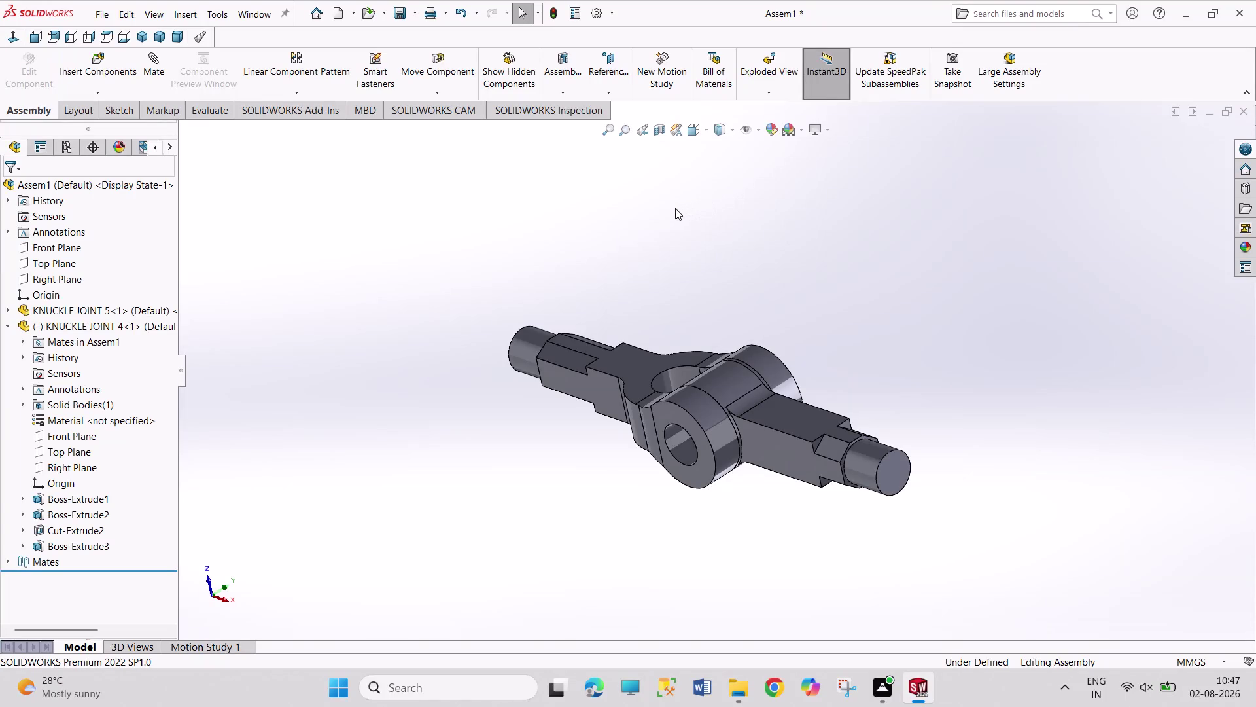
Angle-mate the KNUCKLE JOINT 4 Top Plane to the assembly Top Plane at 300 degrees.
click(77, 450)
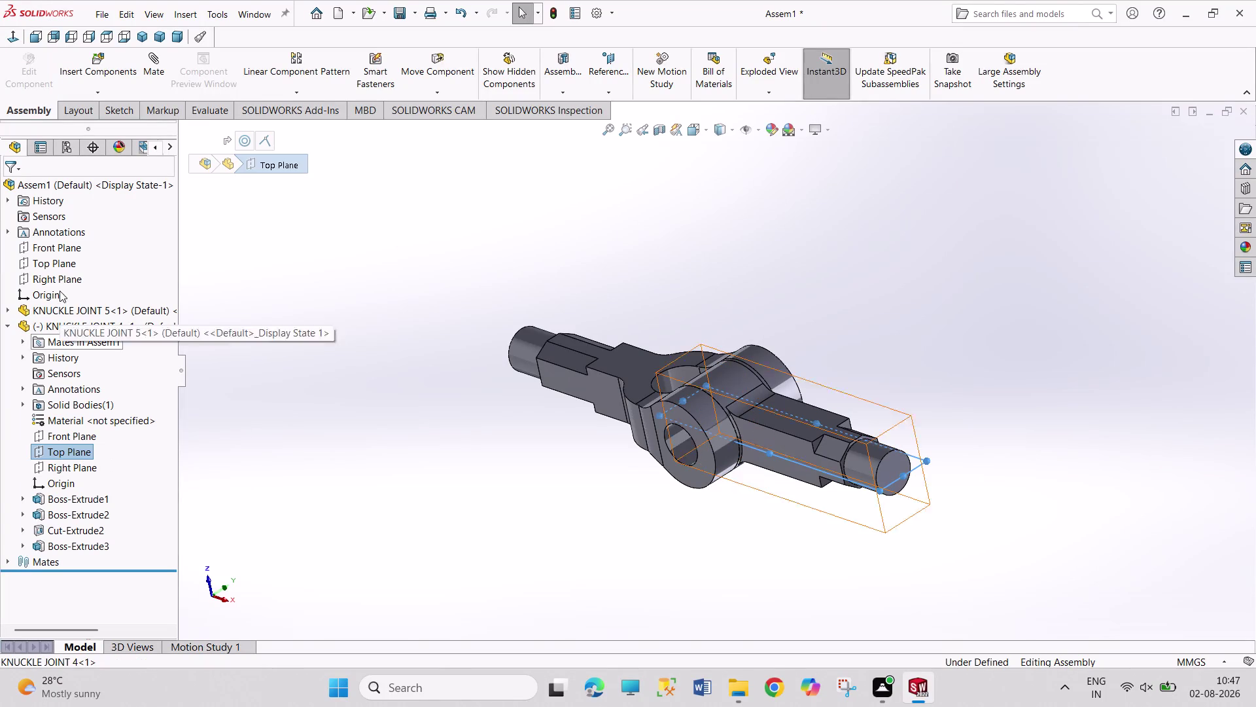
click(59, 262)
click(192, 269)
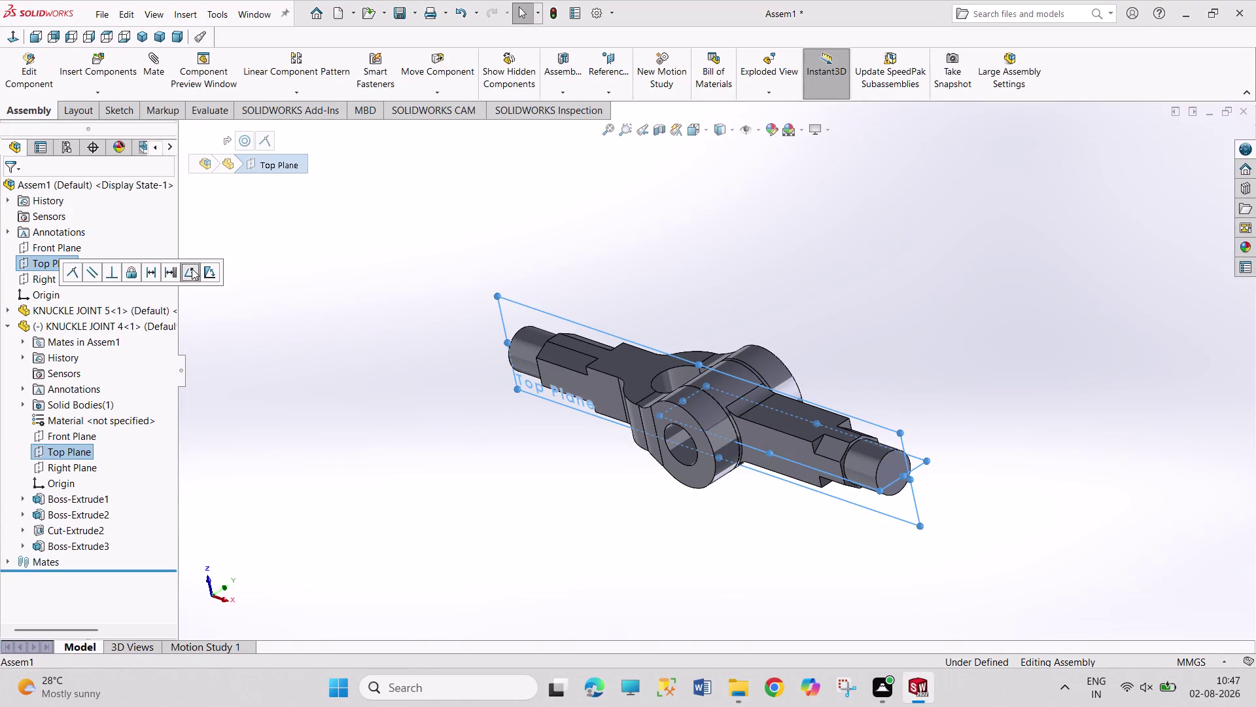
text(300)
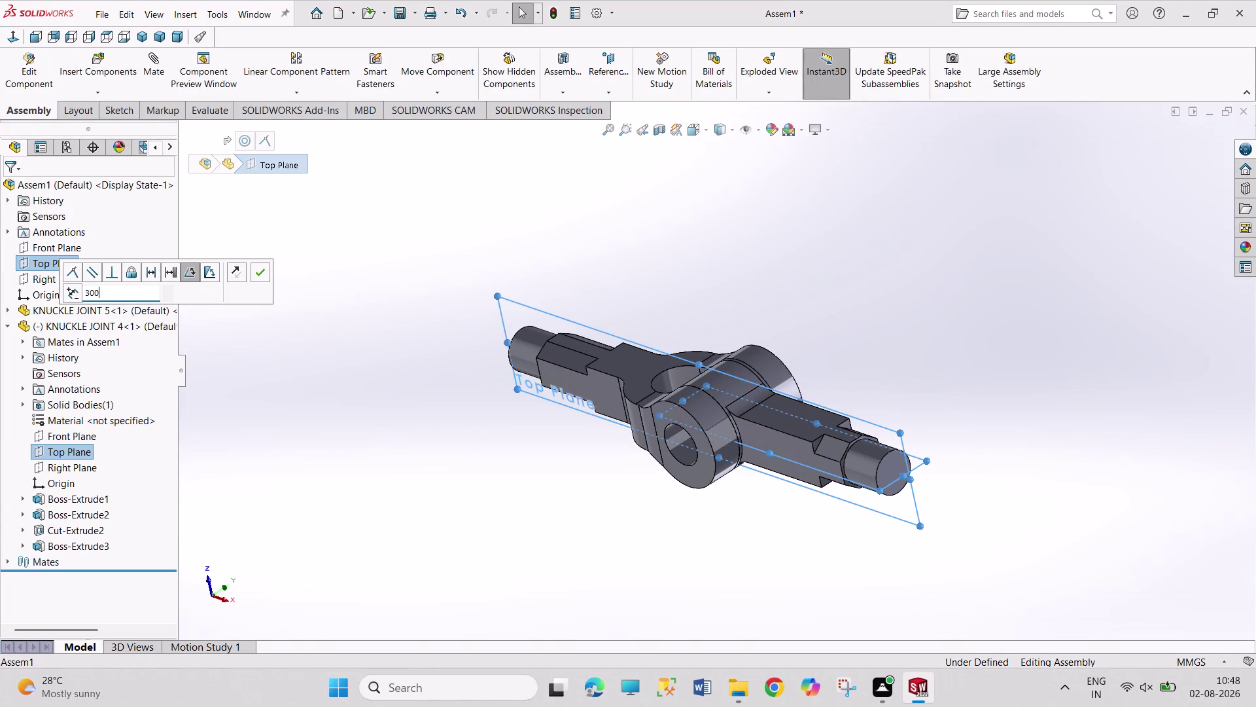
key(Return)
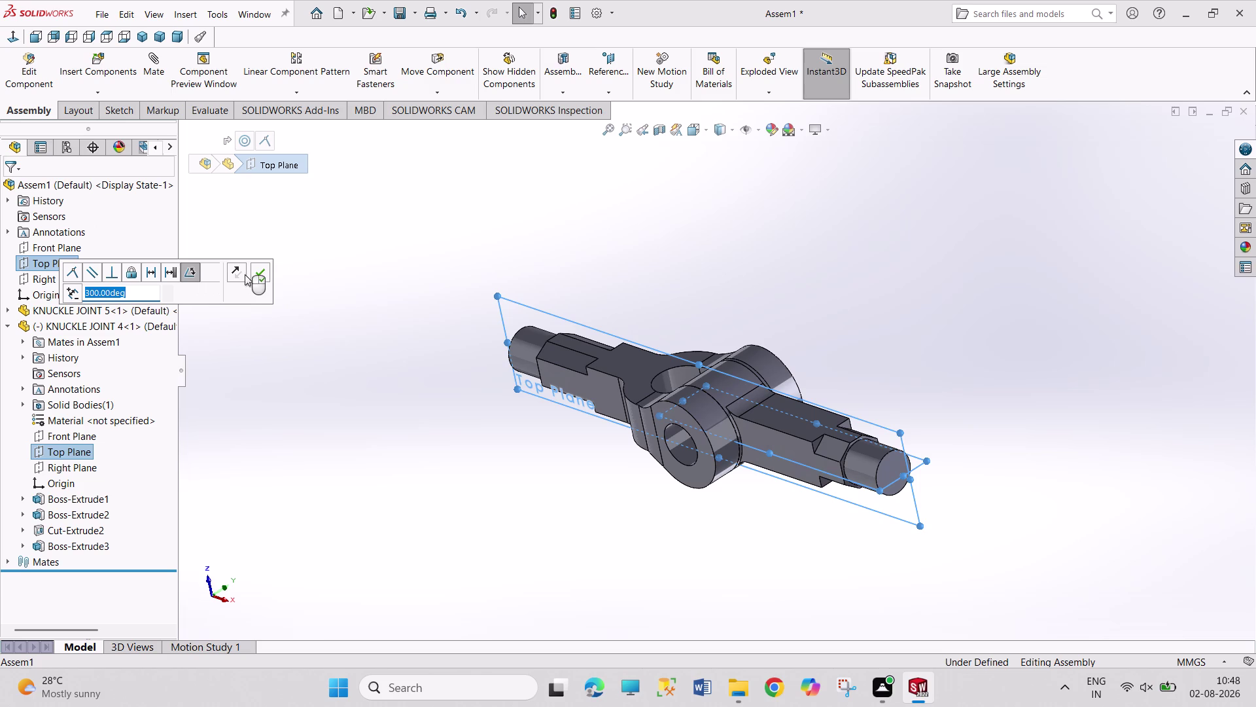